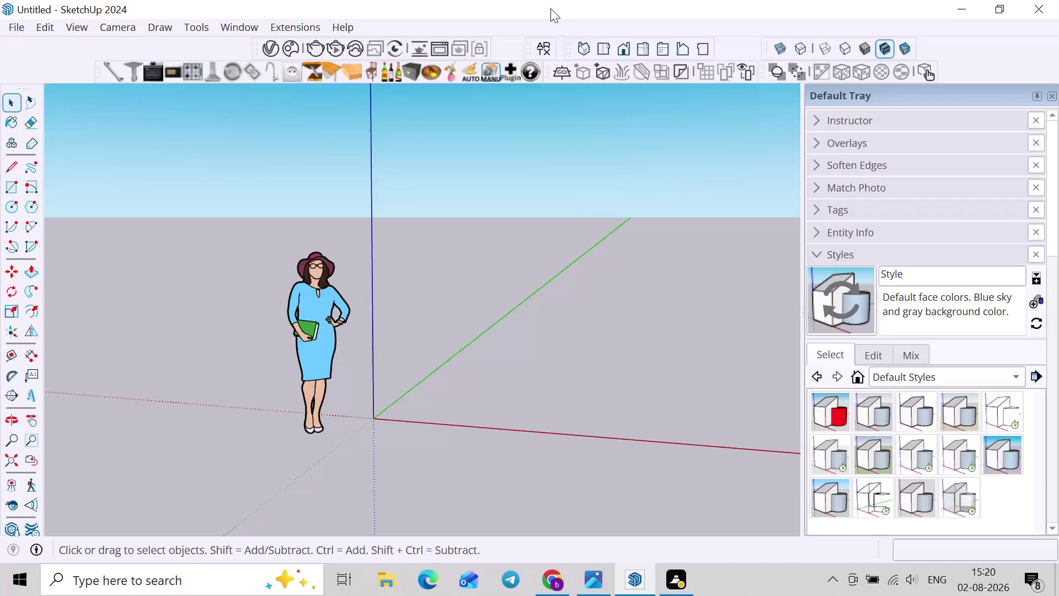
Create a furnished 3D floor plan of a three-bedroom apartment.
Restore the SketchUp window from full screen and drag it lower to uncover the Fuji recorder.
drag(550, 8, 448, 30)
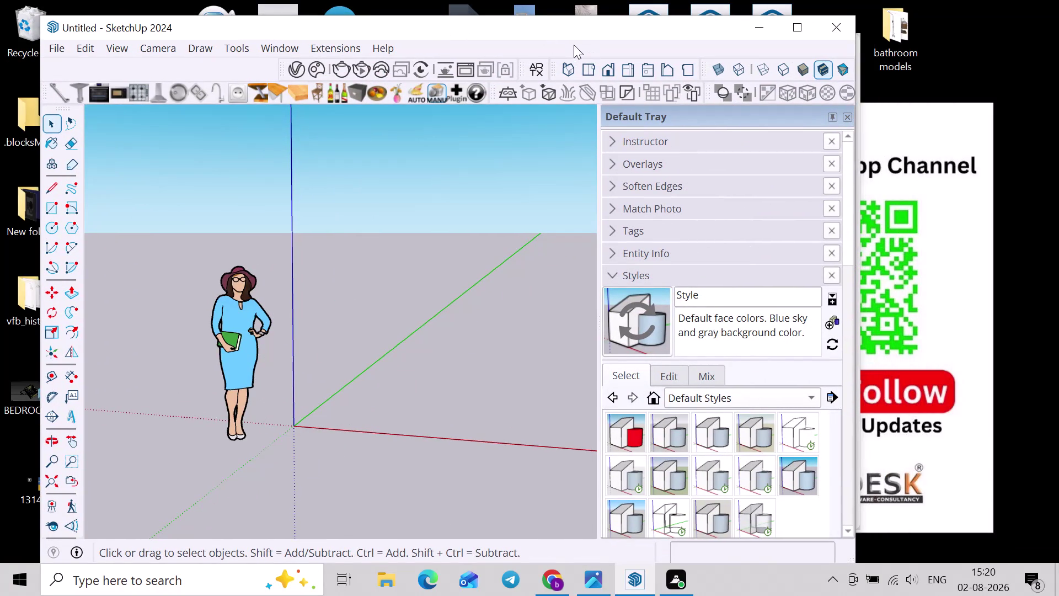
drag(574, 44, 613, 215)
drag(625, 33, 720, 285)
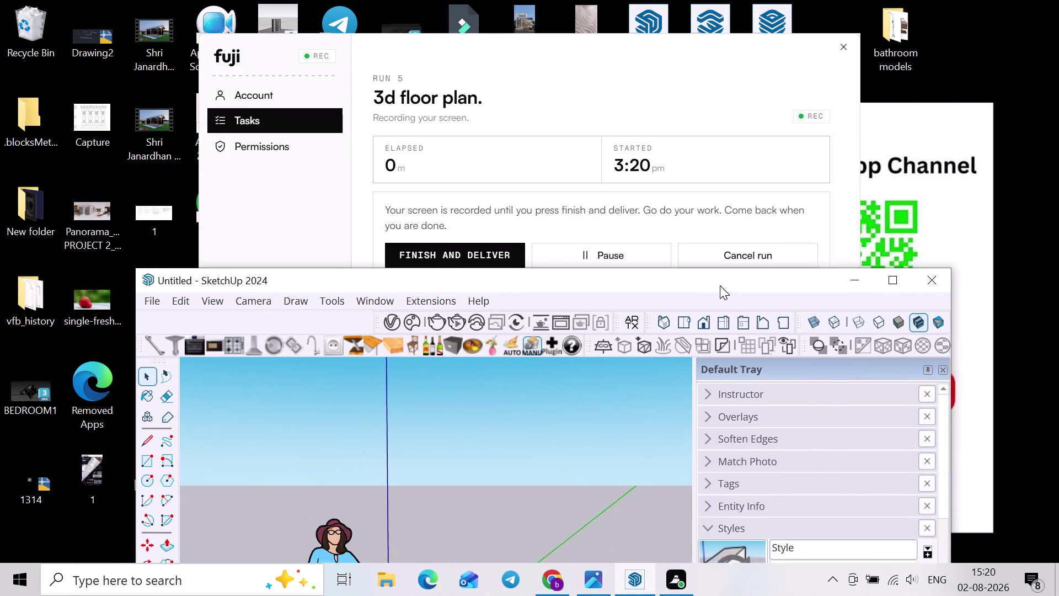
drag(720, 285, 727, 215)
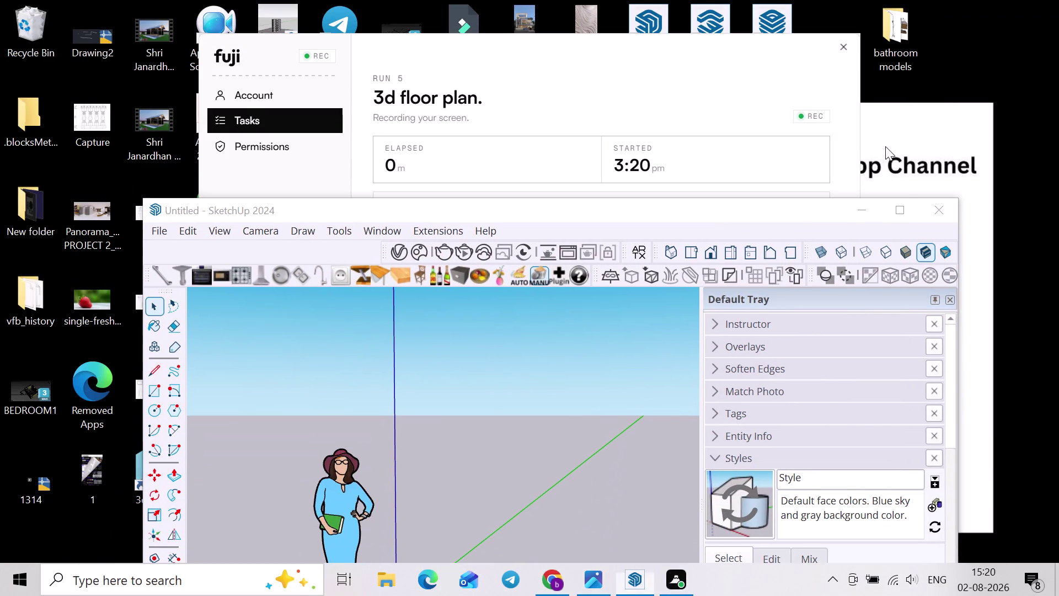